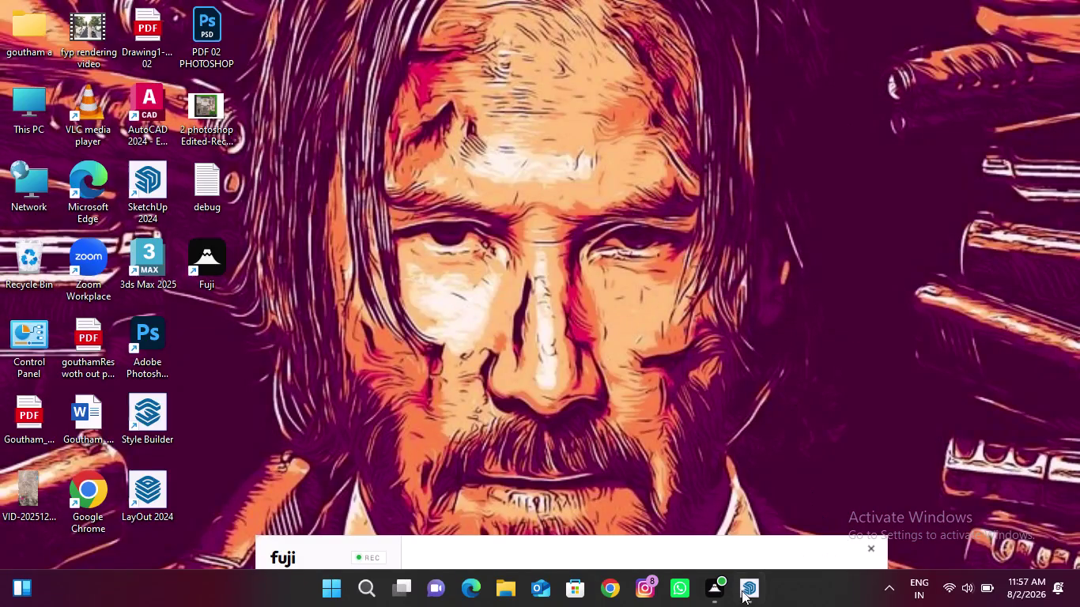
Restore the villa elevation window from the taskbar and close it, answering Yes to save changes.
click(743, 601)
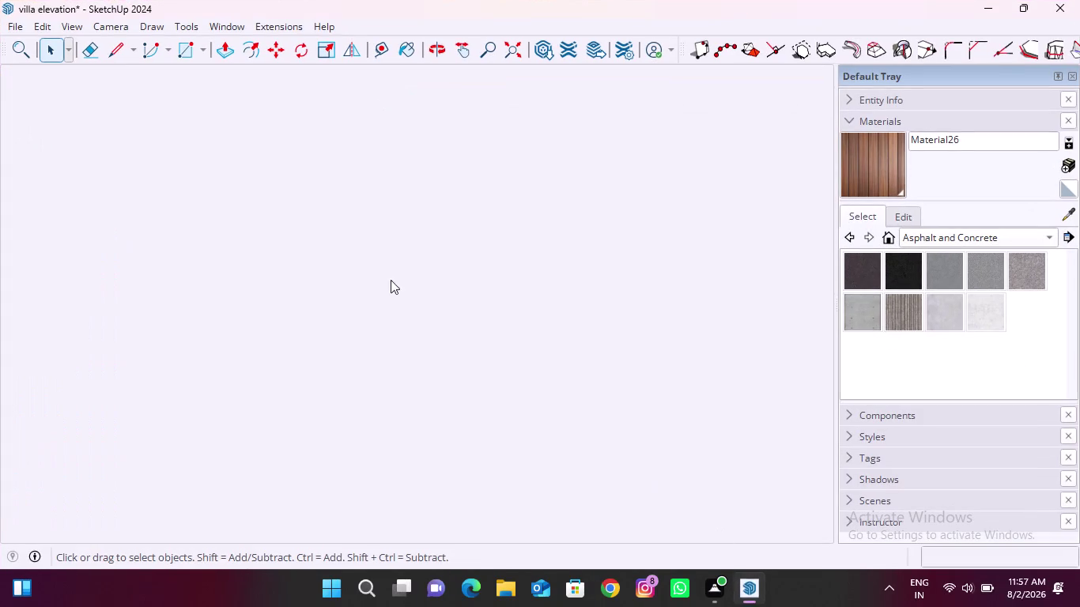
scroll(down, 3)
scroll(up, 3)
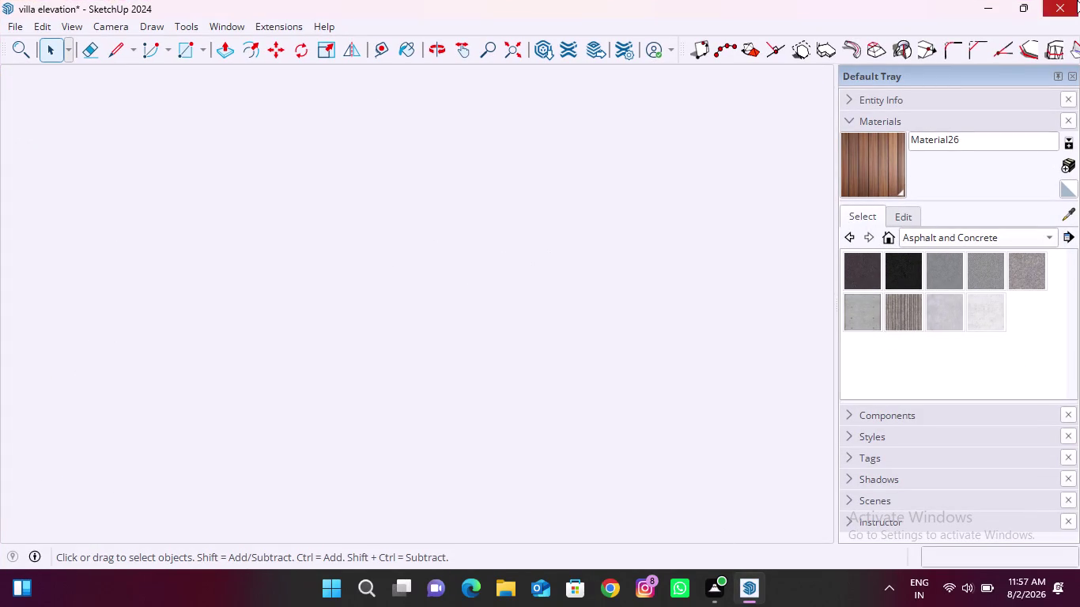
click(1077, 0)
click(489, 297)
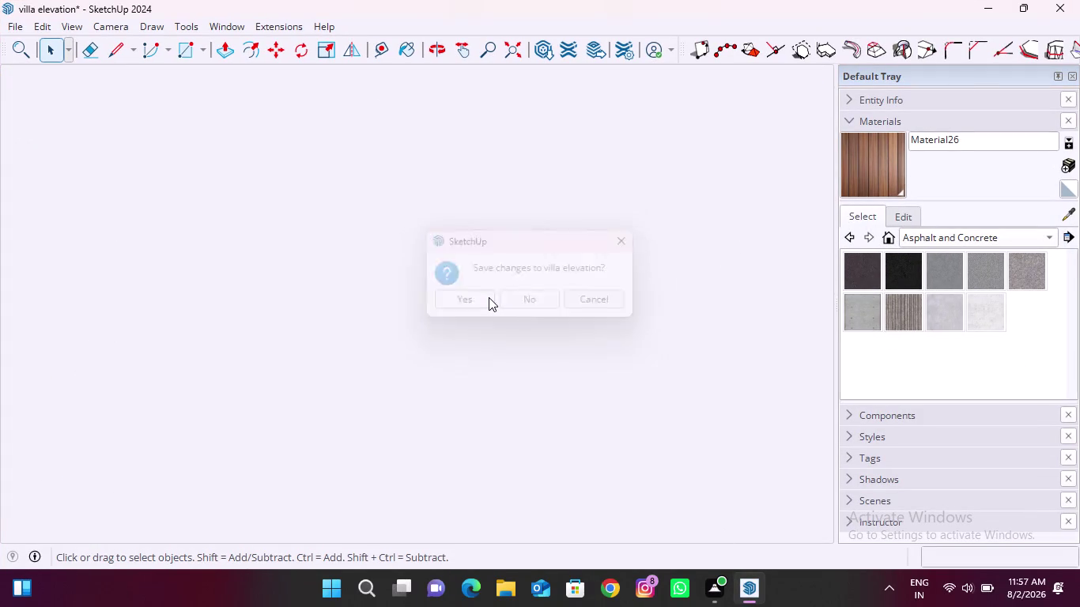